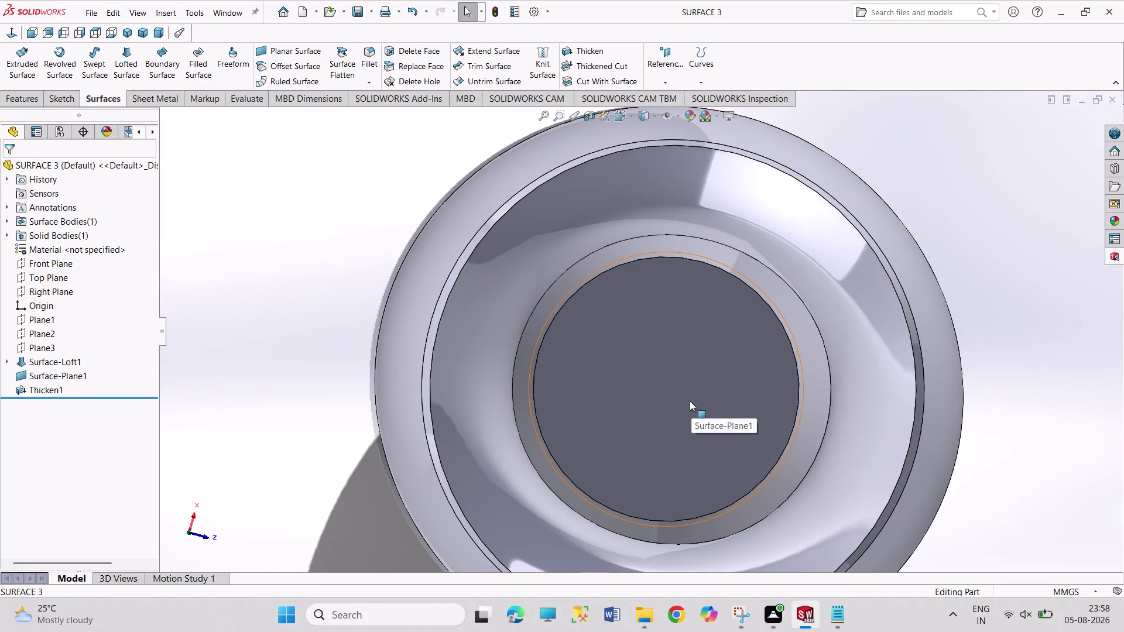
Inspect the vase's planar bottom surface and then the thickened body from below.
middle_click(689, 400)
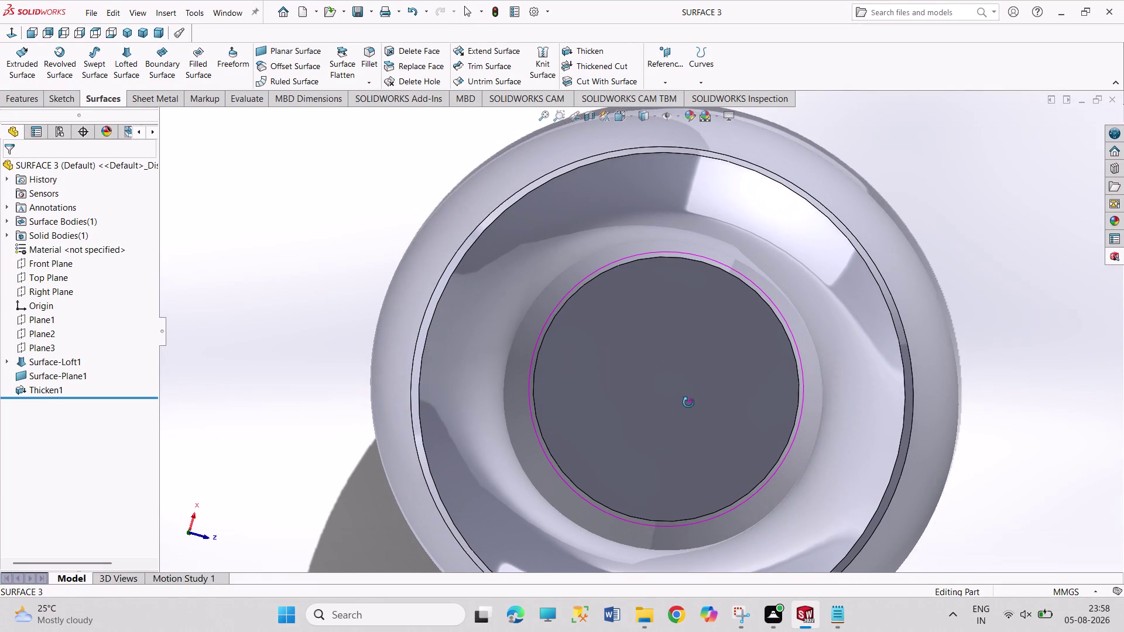
drag(689, 402, 679, 388)
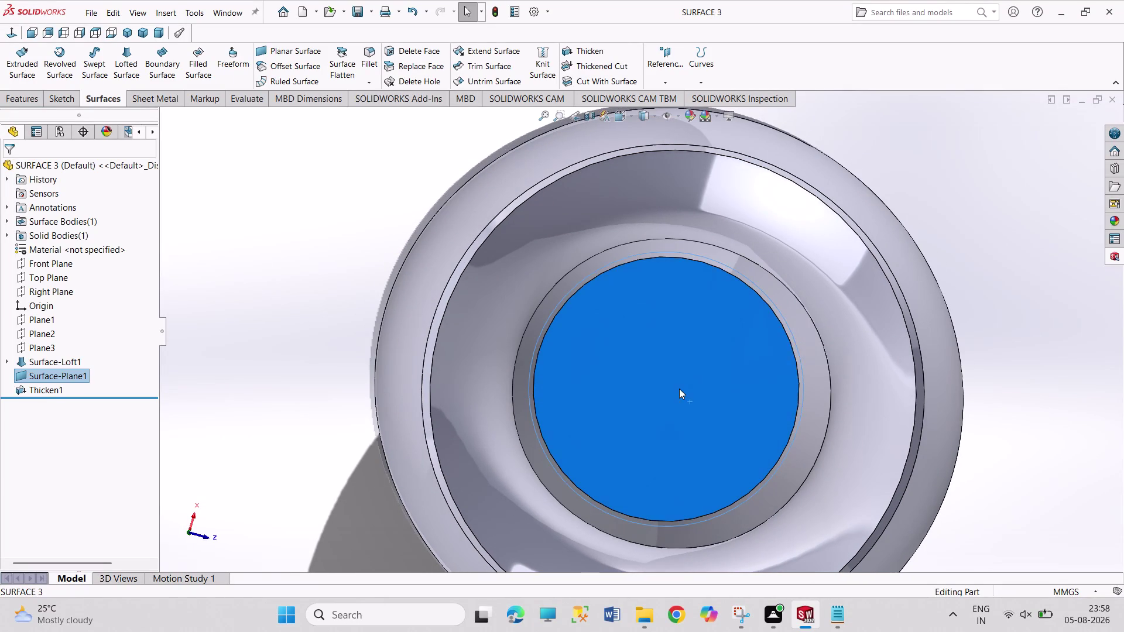
click(991, 393)
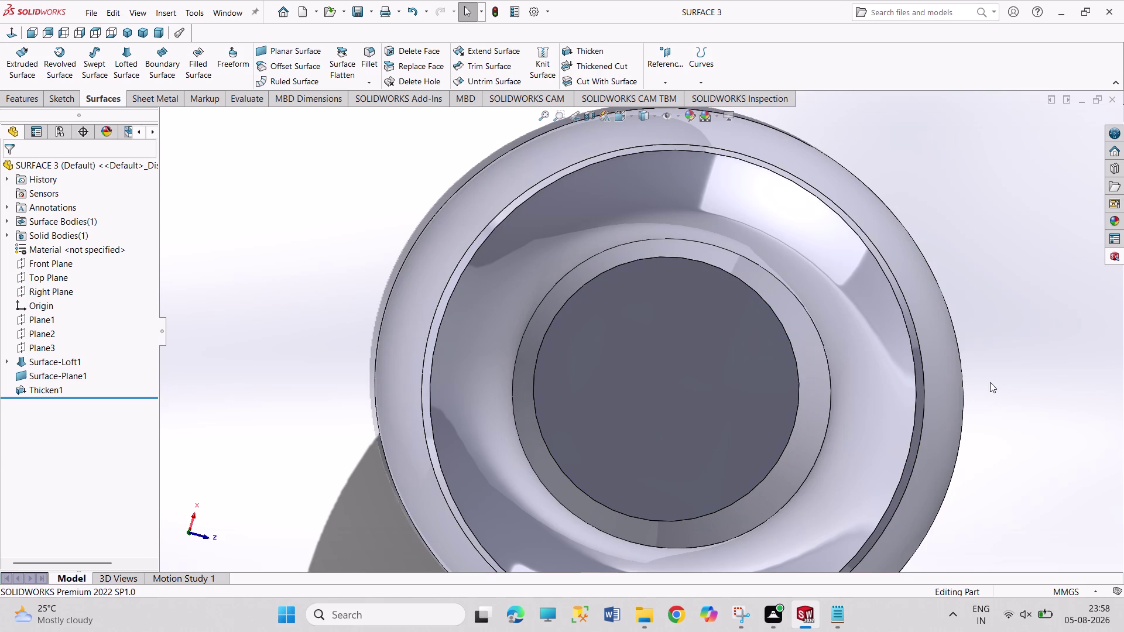
click(866, 318)
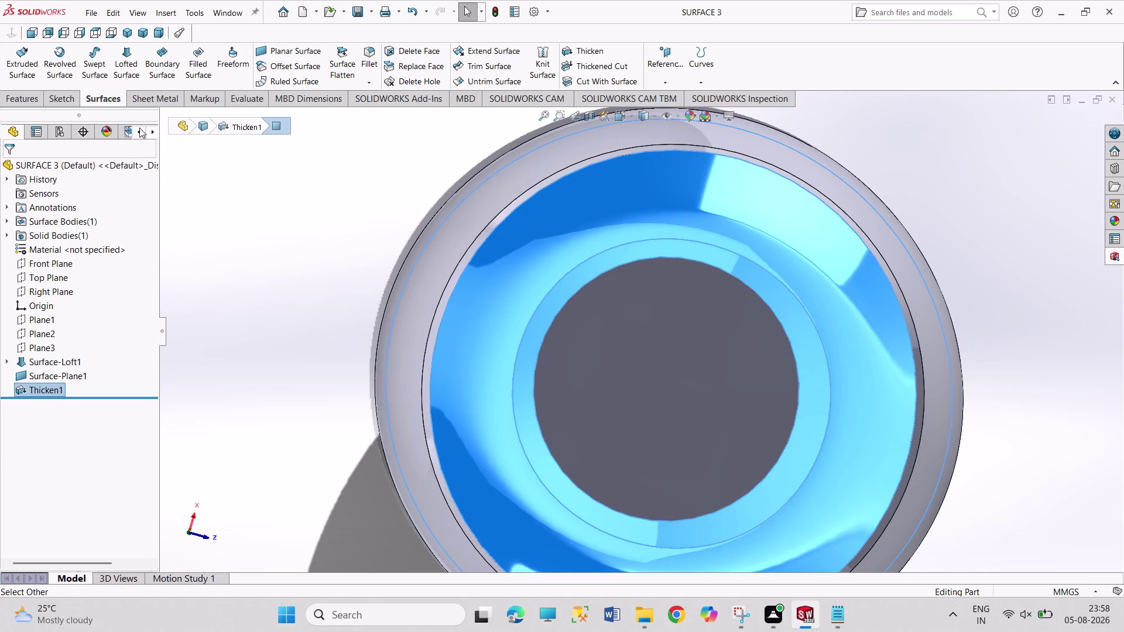
Bring up the Sketch tools and check the circular edge inside the vase mouth.
click(56, 95)
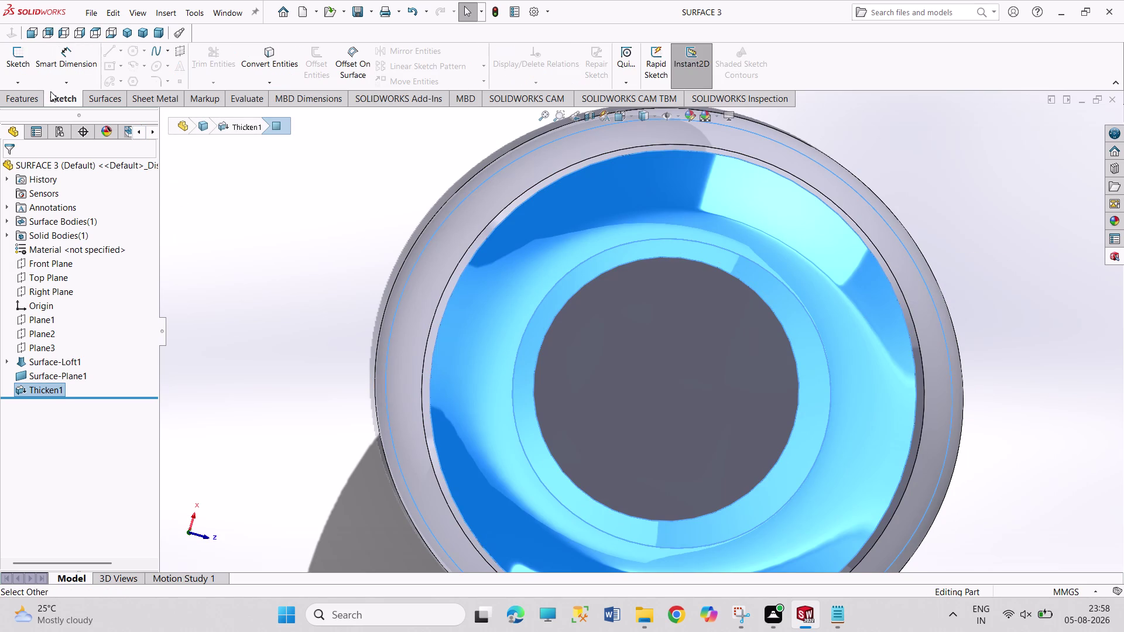
click(22, 61)
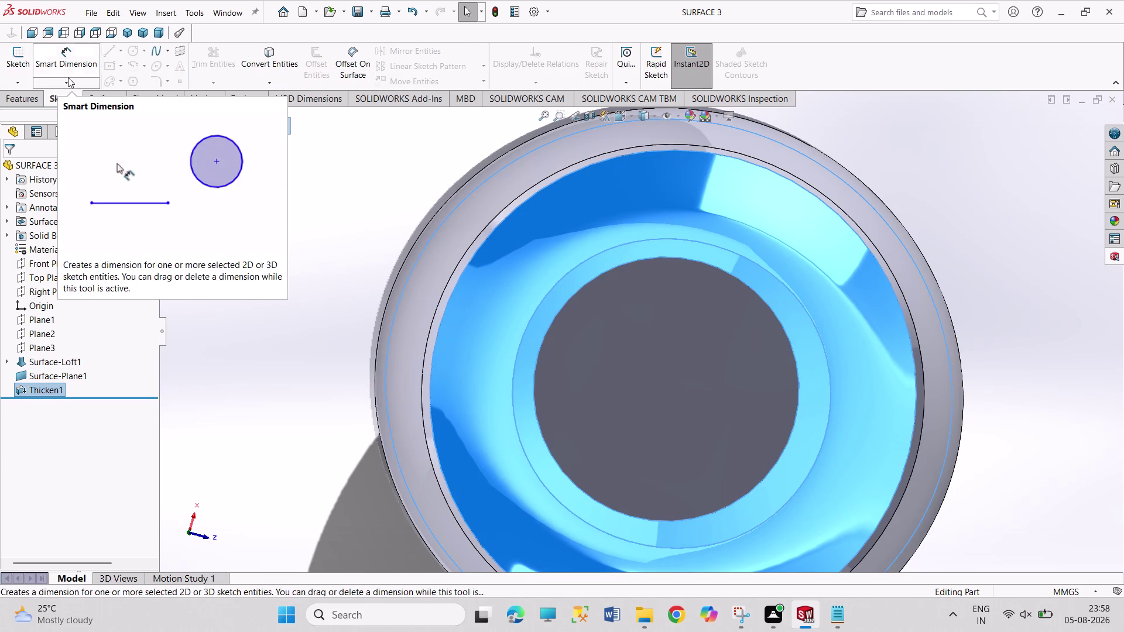
click(253, 264)
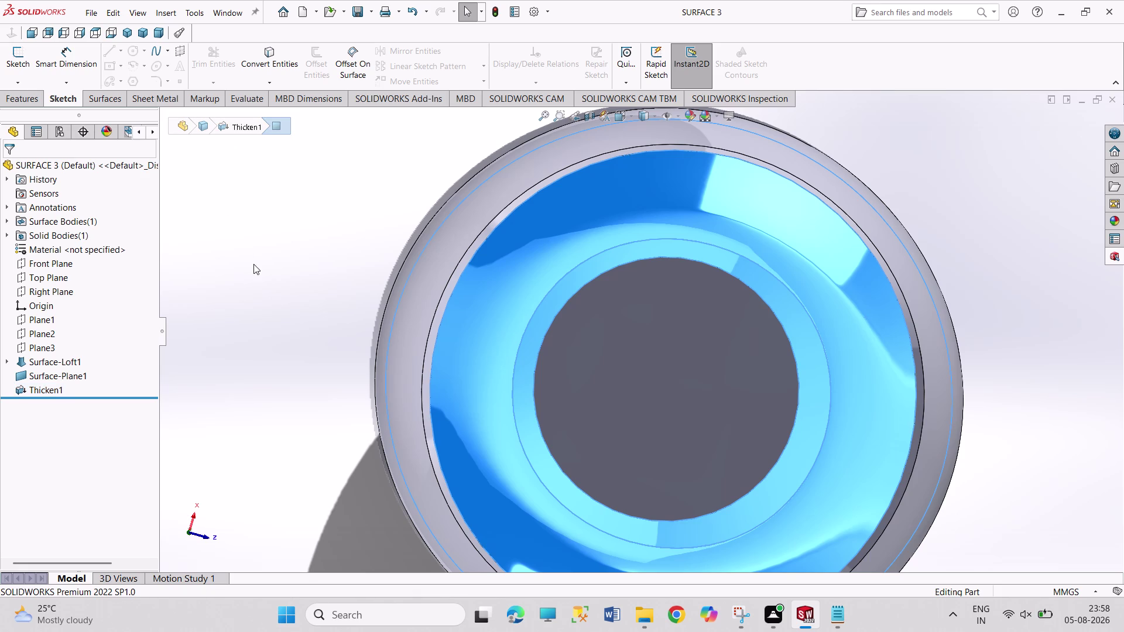
click(428, 355)
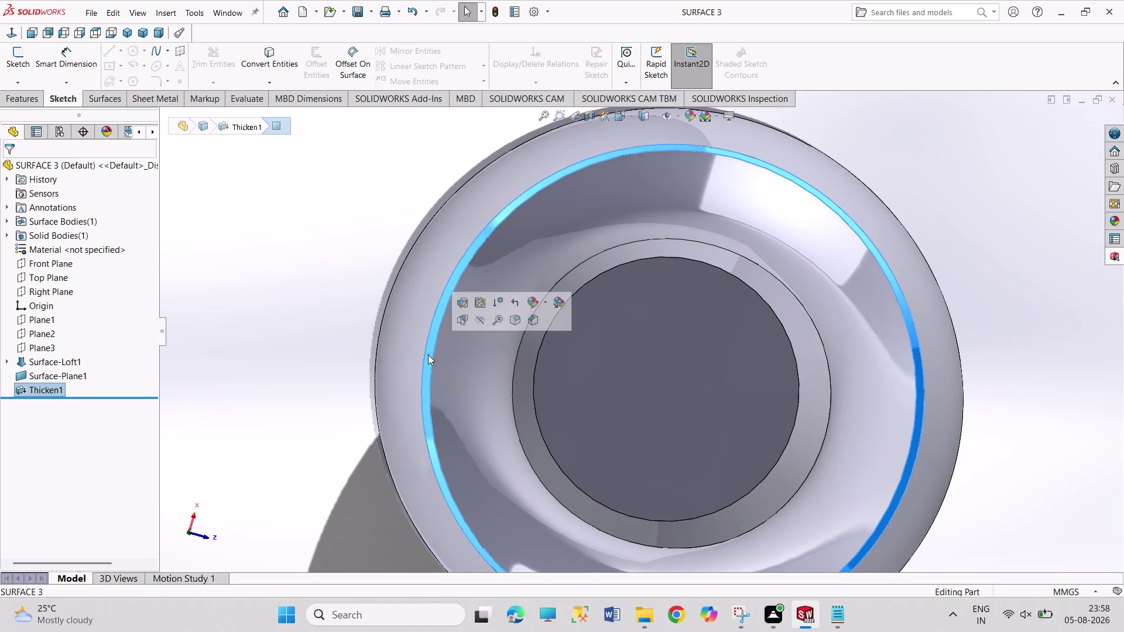
click(19, 52)
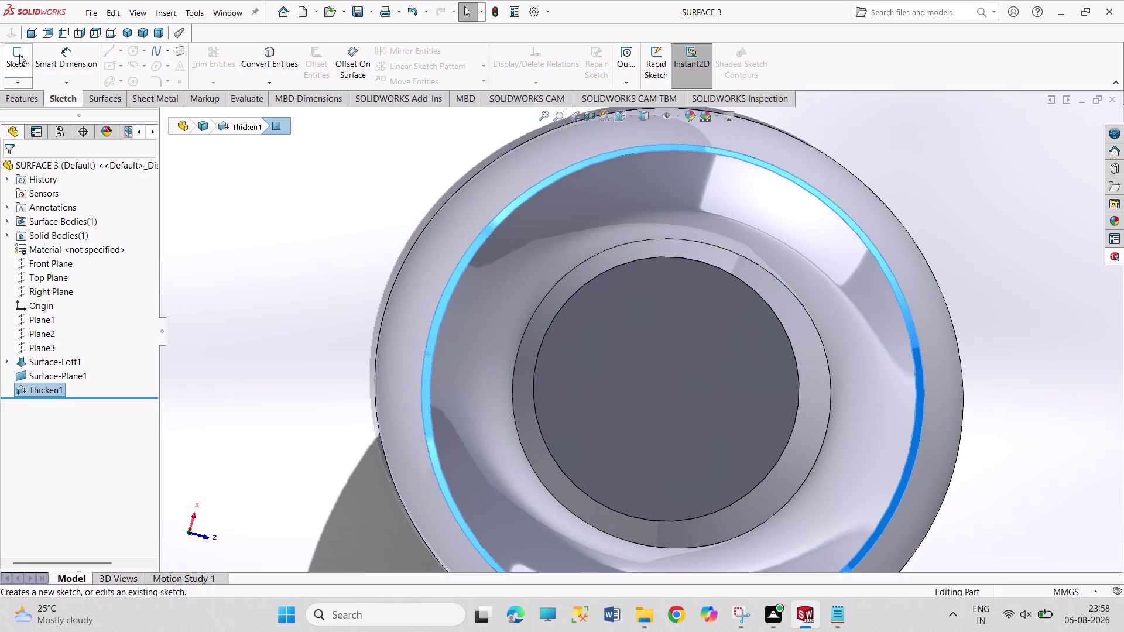
click(23, 56)
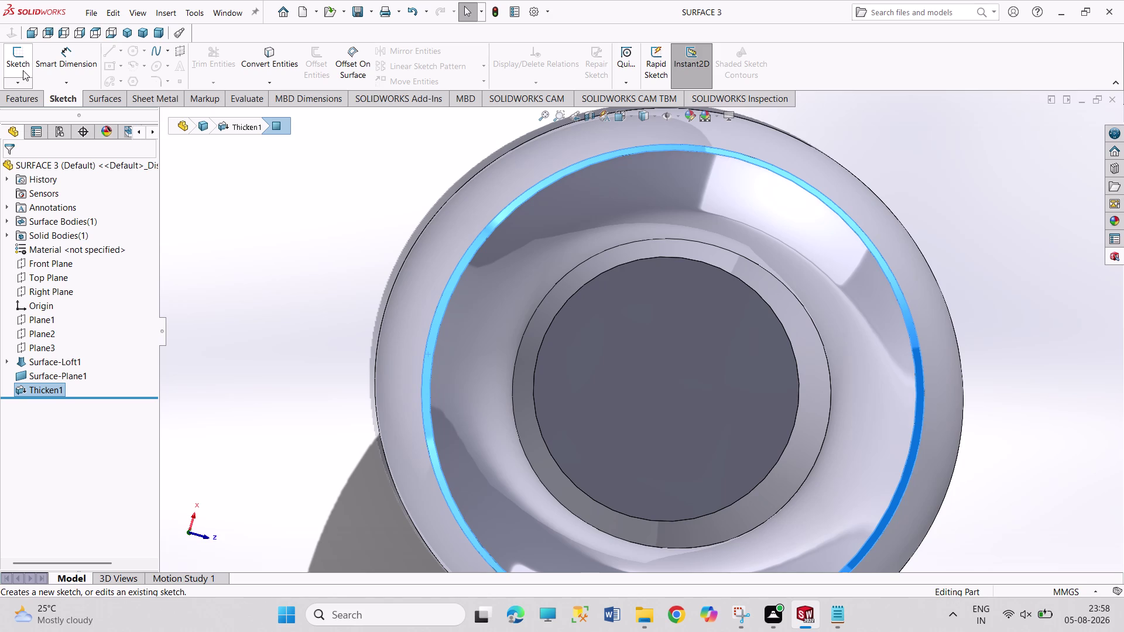
click(23, 71)
click(166, 150)
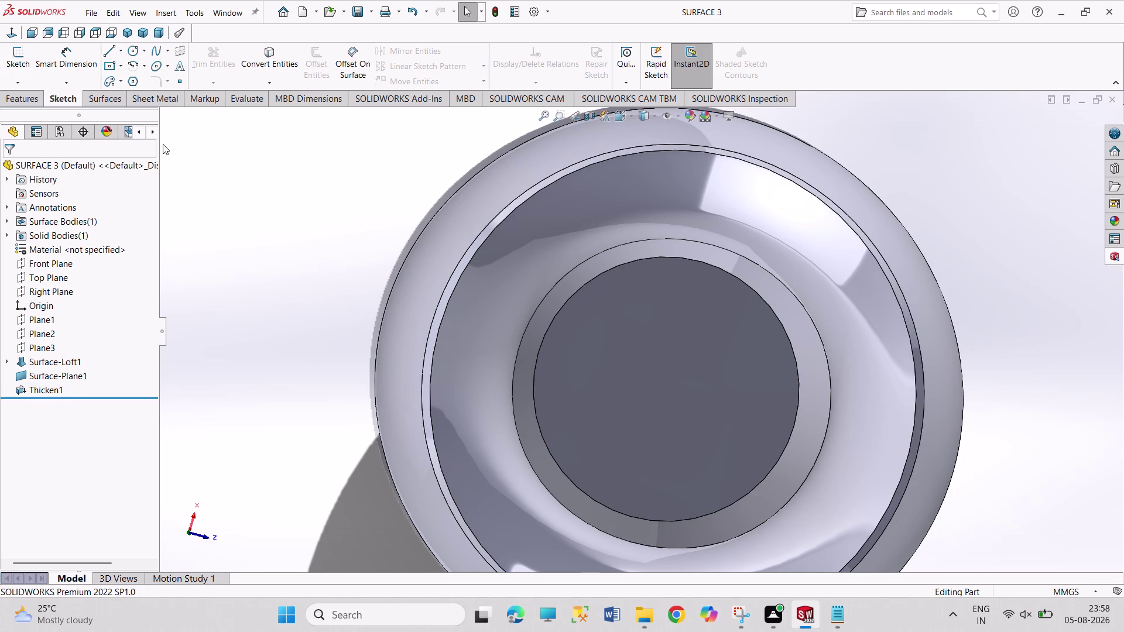
Zoom out and step through isometric, trimetric, then dimetric views of the full vase.
scroll(up, 3)
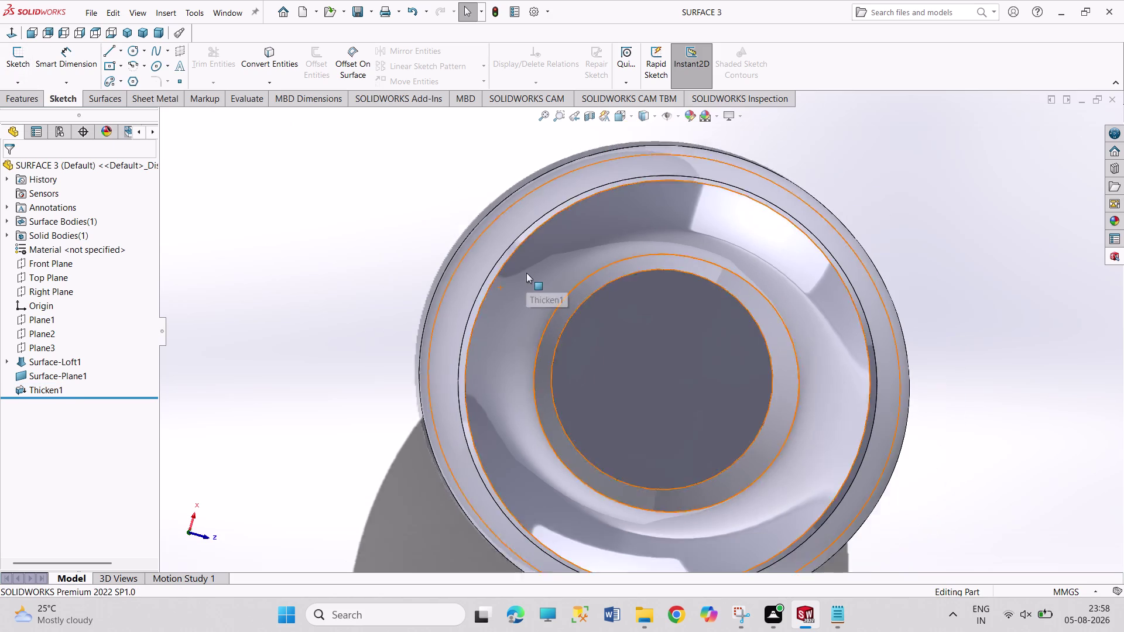
scroll(up, 3)
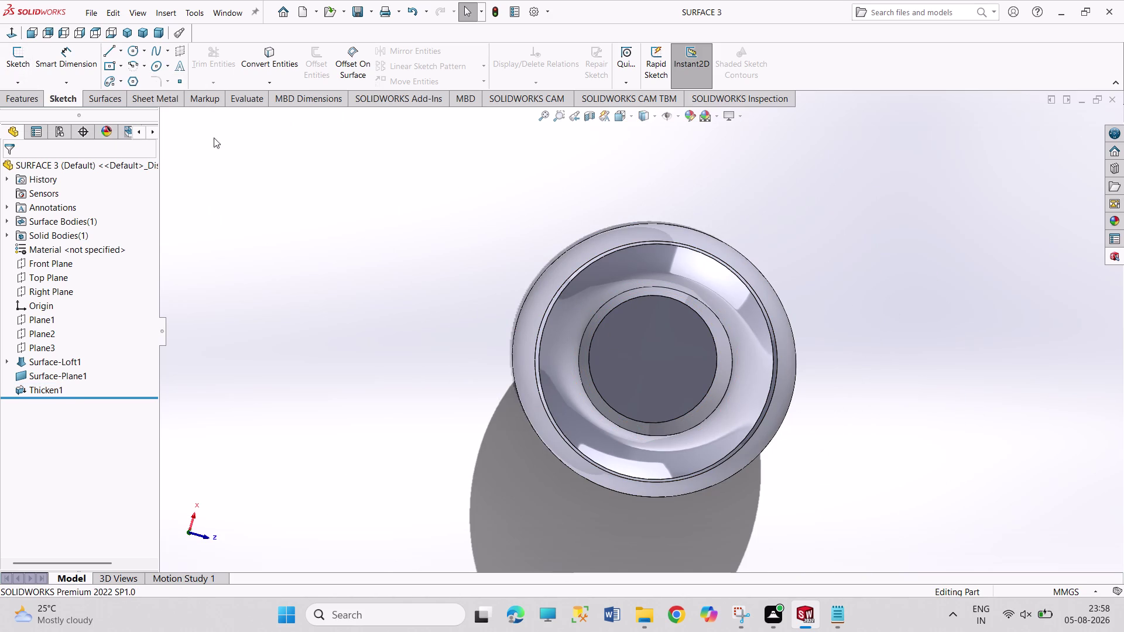
click(129, 31)
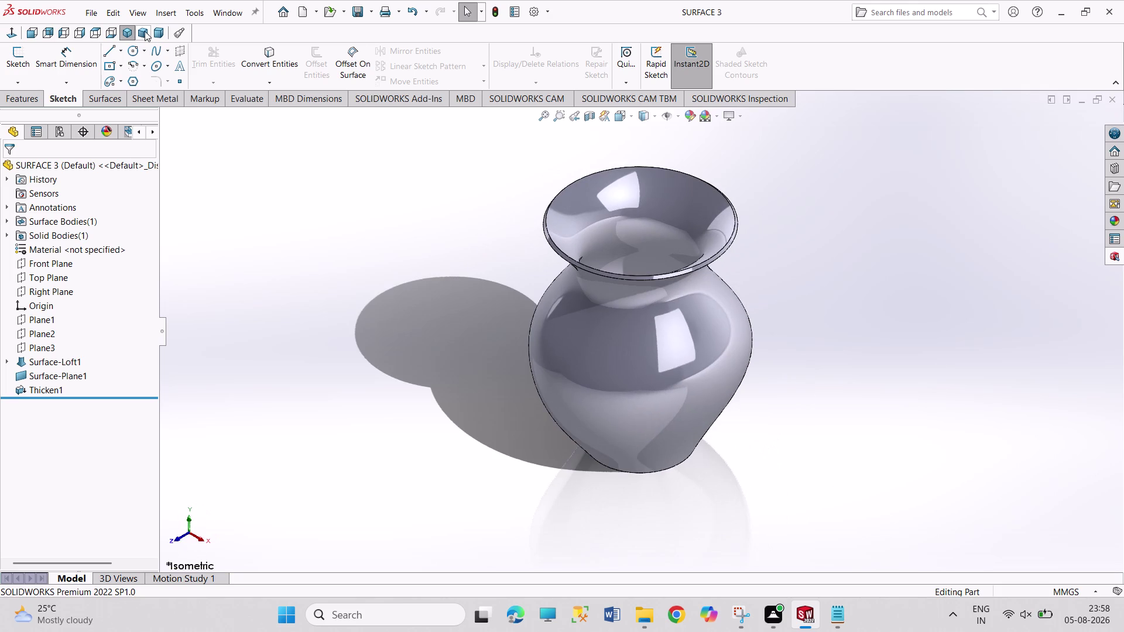
click(147, 32)
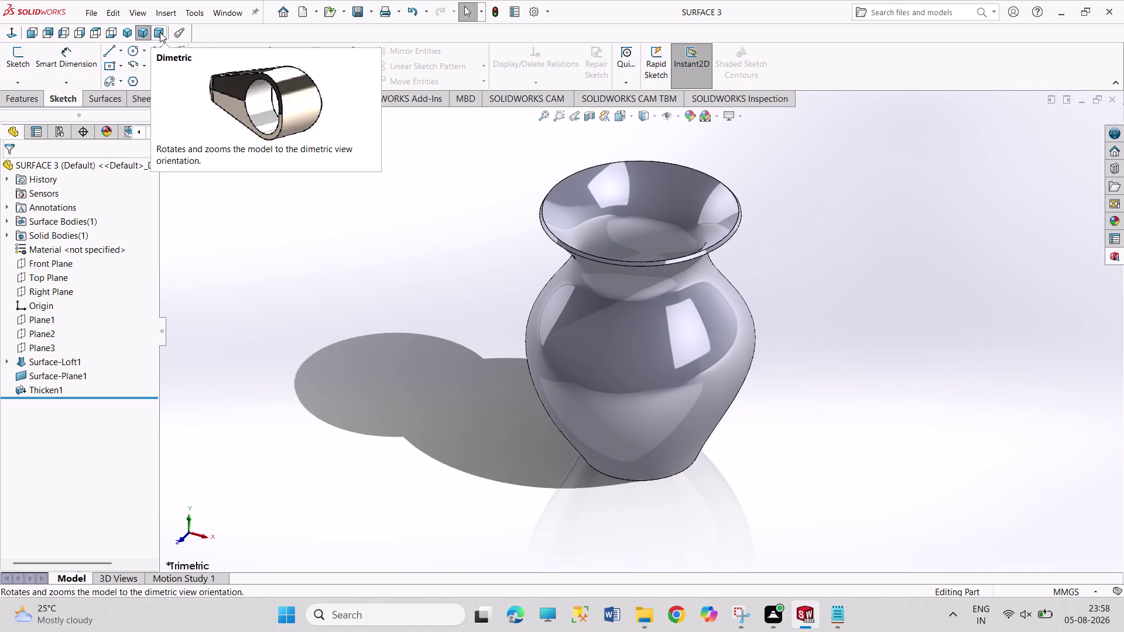
click(160, 32)
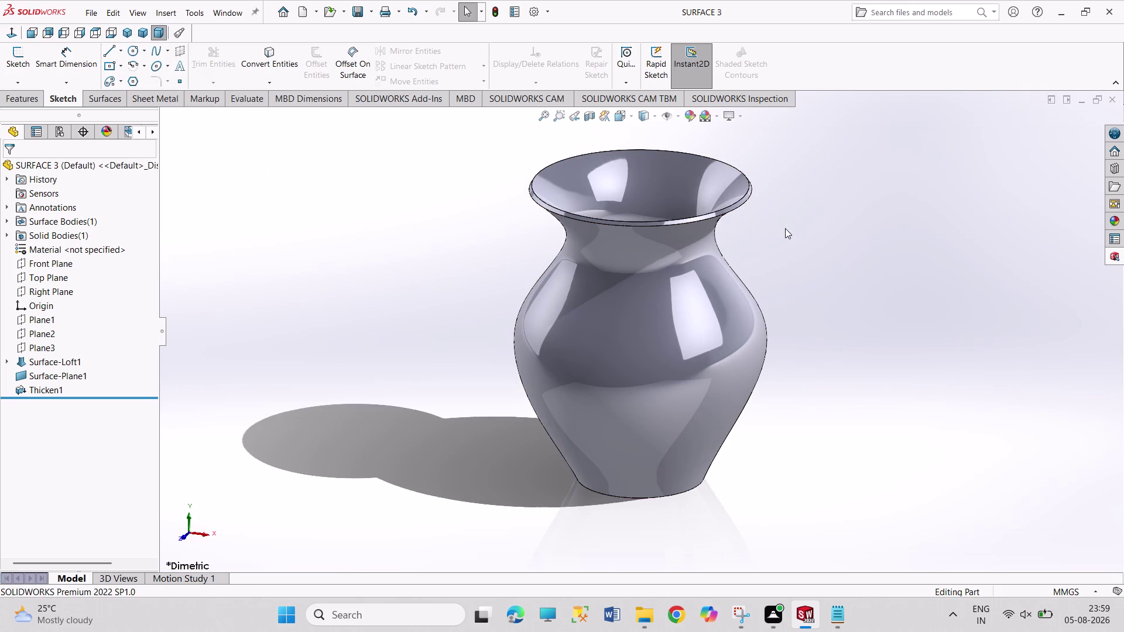
scroll(up, 3)
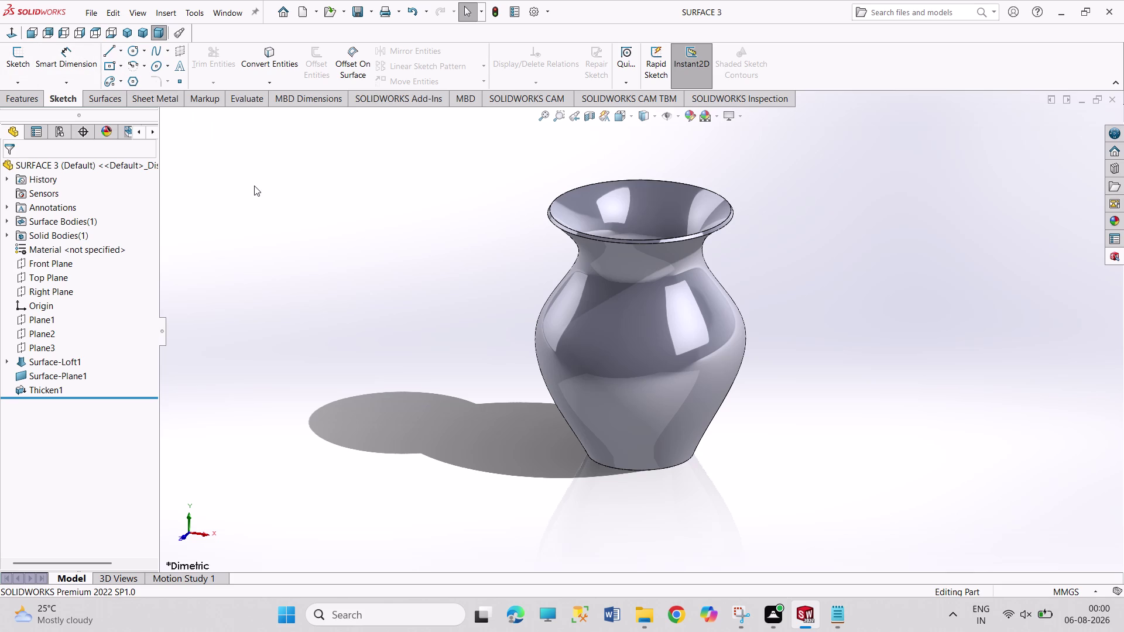
right_drag(251, 185, 266, 215)
right_click(266, 215)
drag(219, 189, 249, 216)
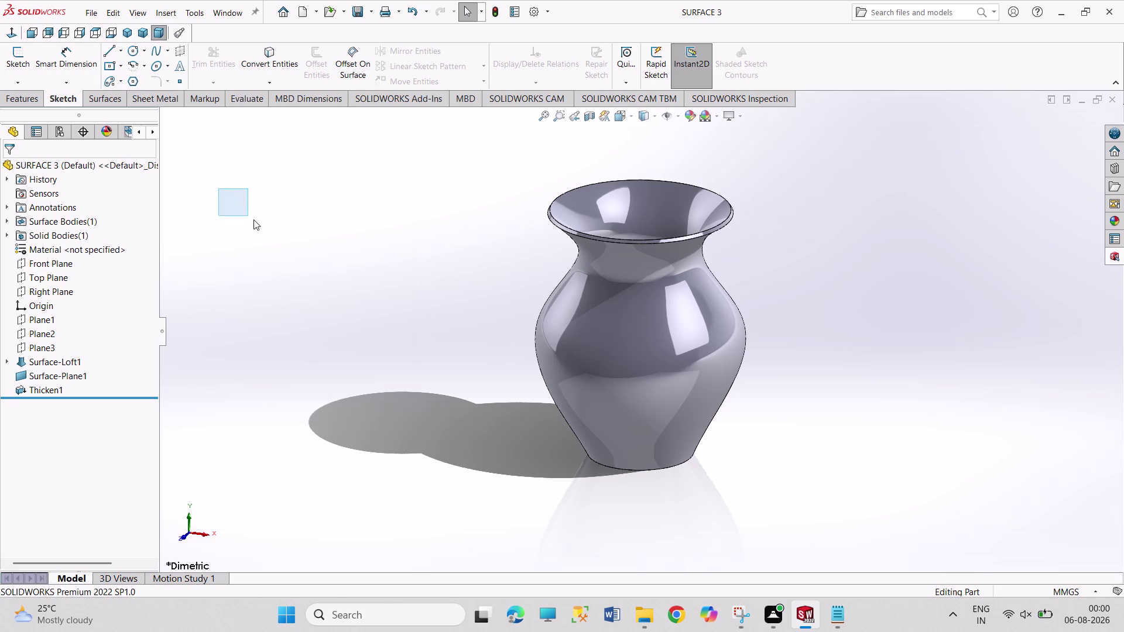
drag(250, 217, 507, 344)
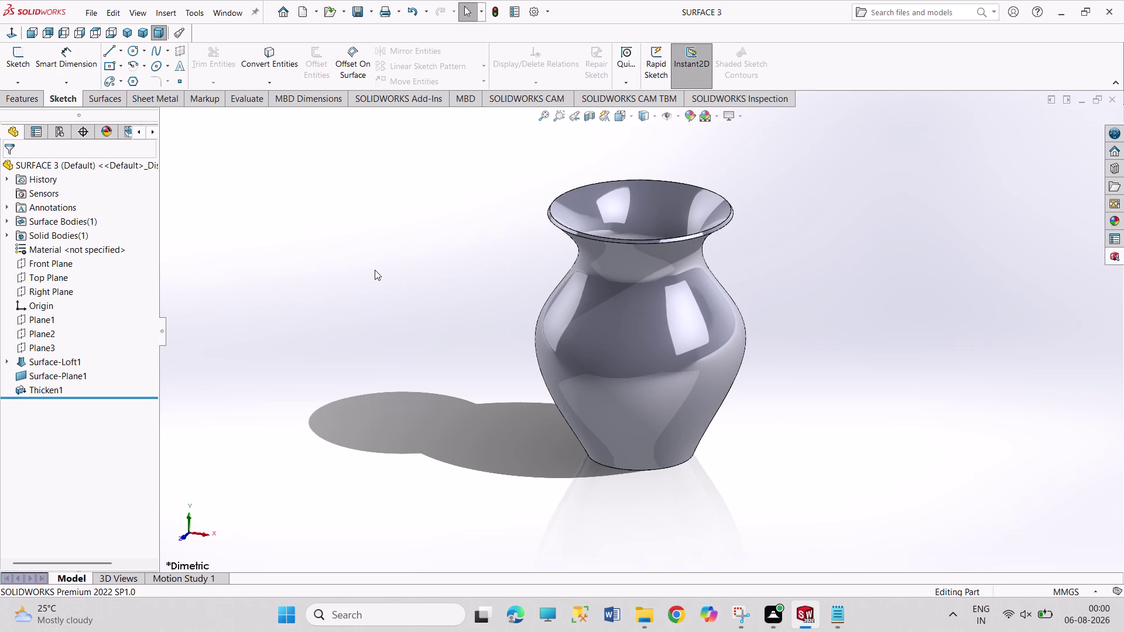
drag(368, 263, 511, 362)
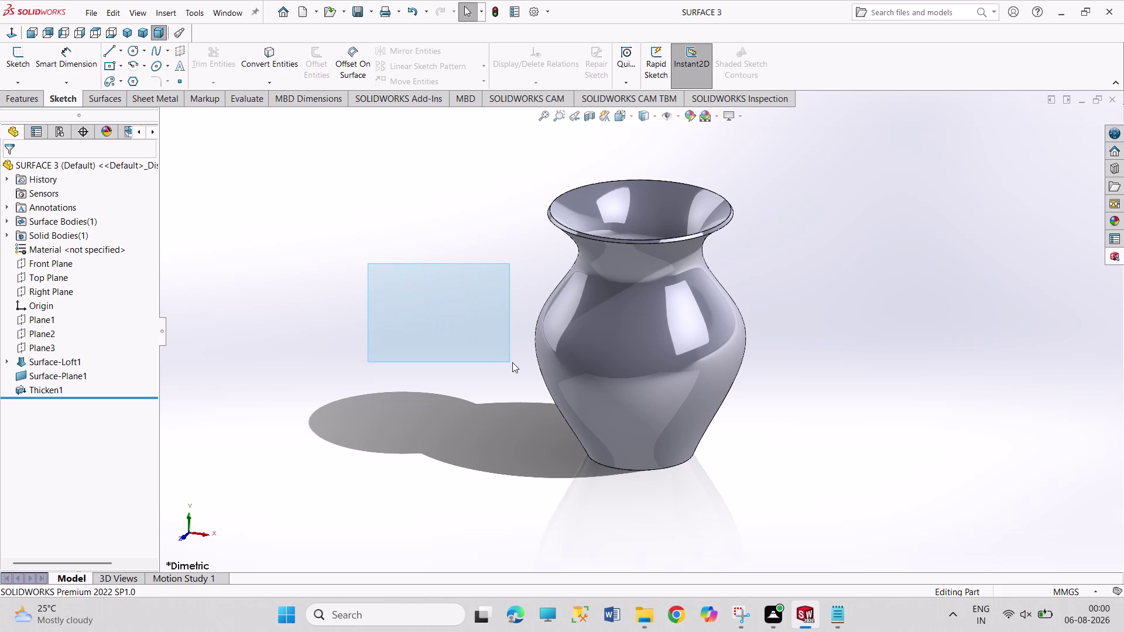
drag(511, 361, 535, 403)
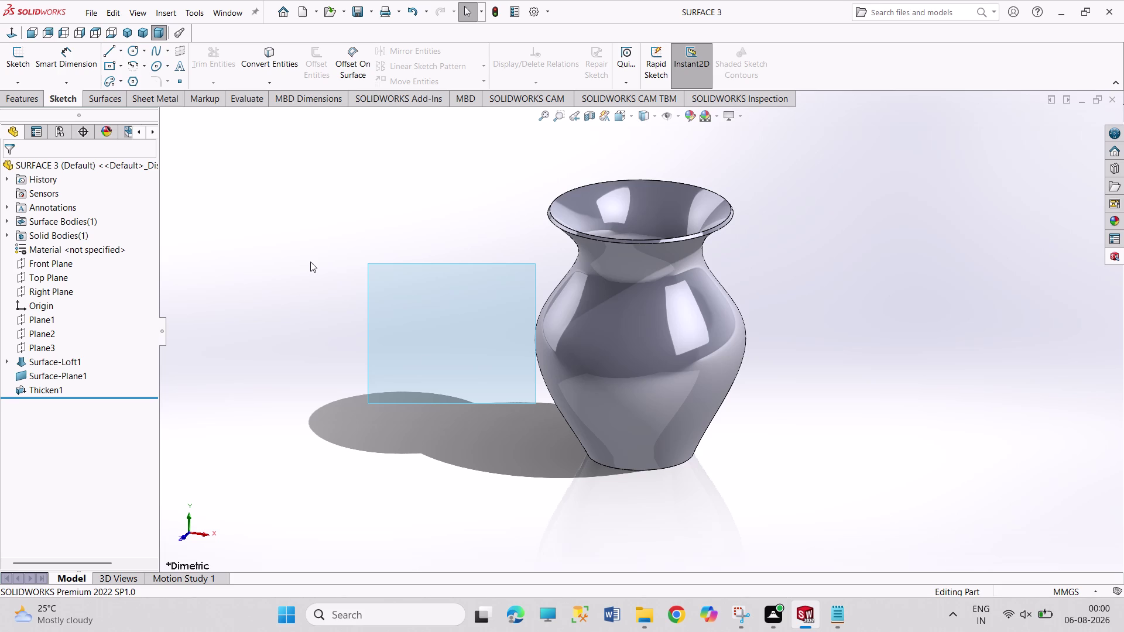
drag(244, 191, 297, 242)
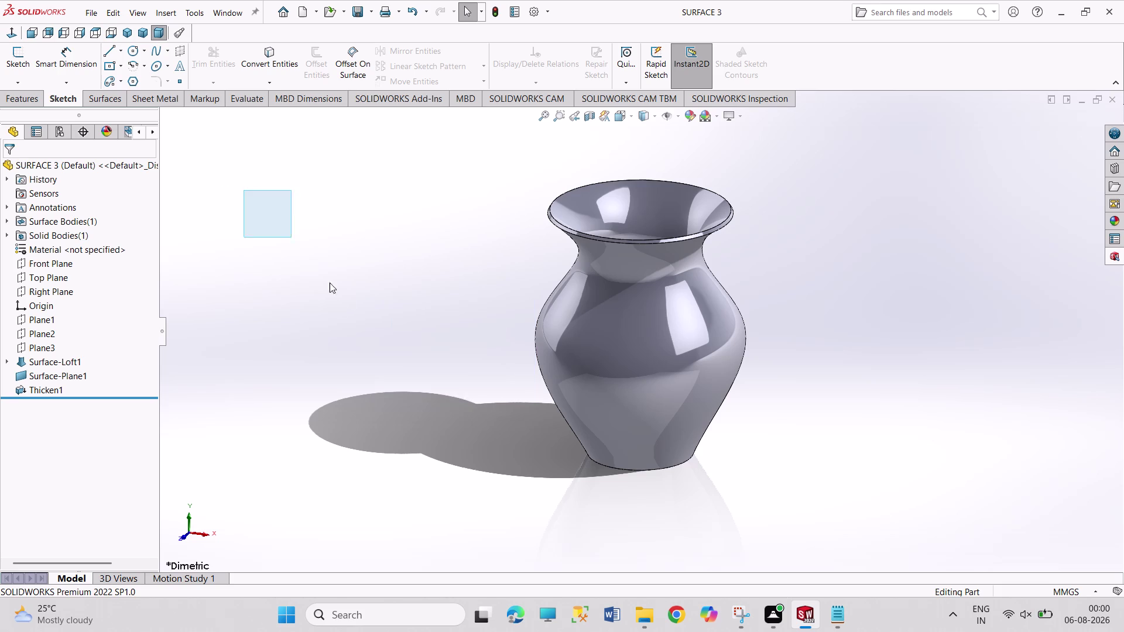
drag(297, 242, 471, 398)
drag(244, 241, 379, 334)
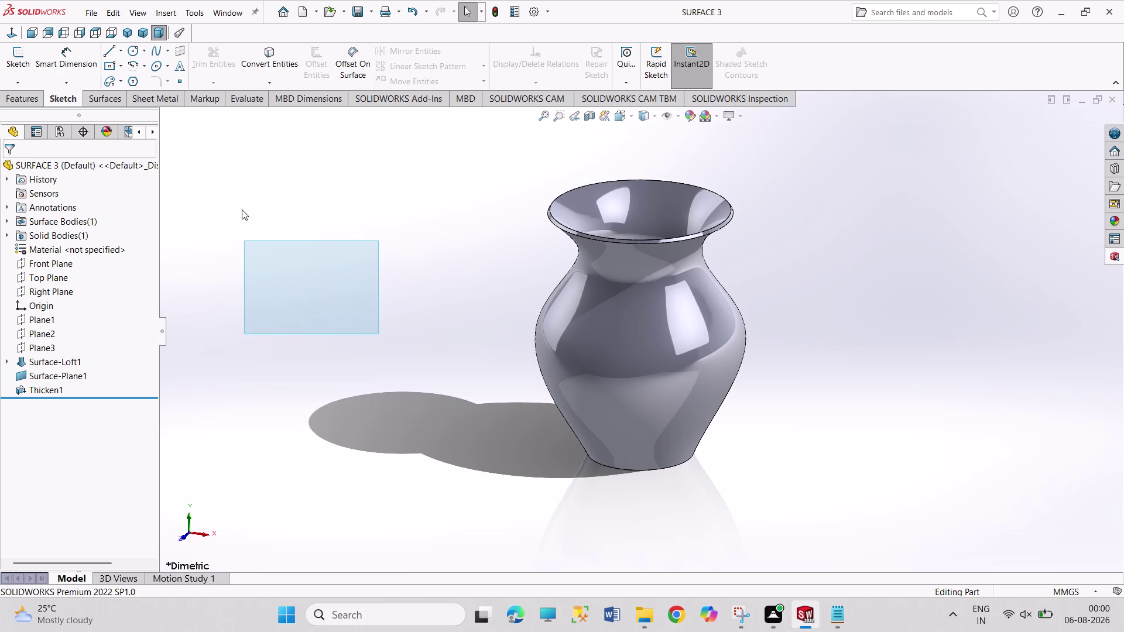
drag(245, 212, 385, 307)
drag(243, 185, 499, 400)
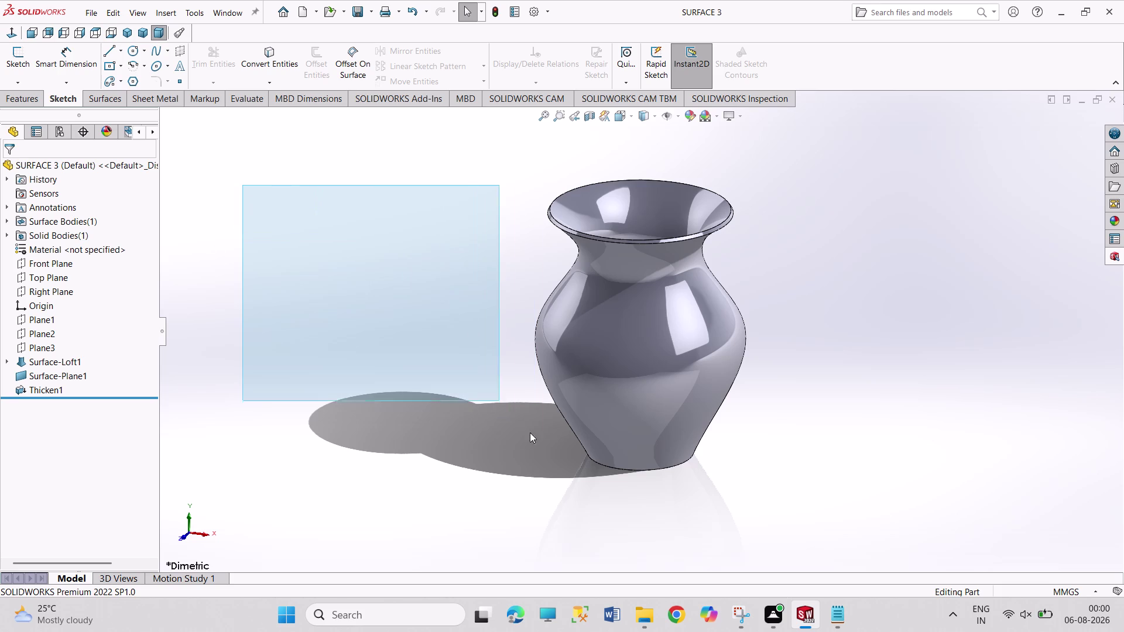
drag(499, 400, 574, 488)
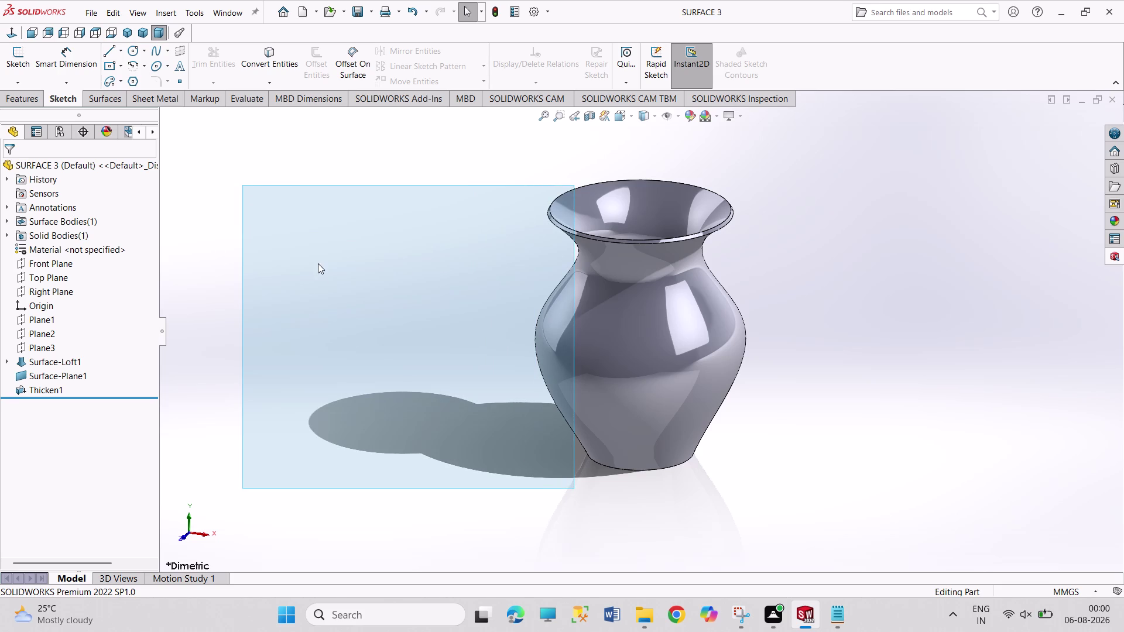
drag(256, 174, 510, 468)
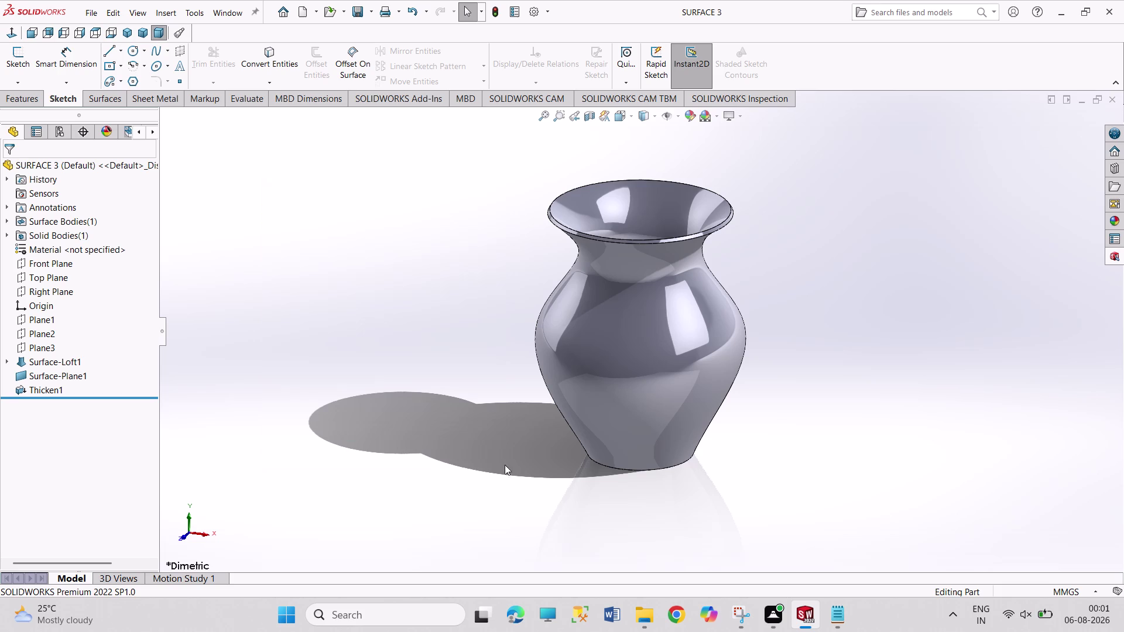